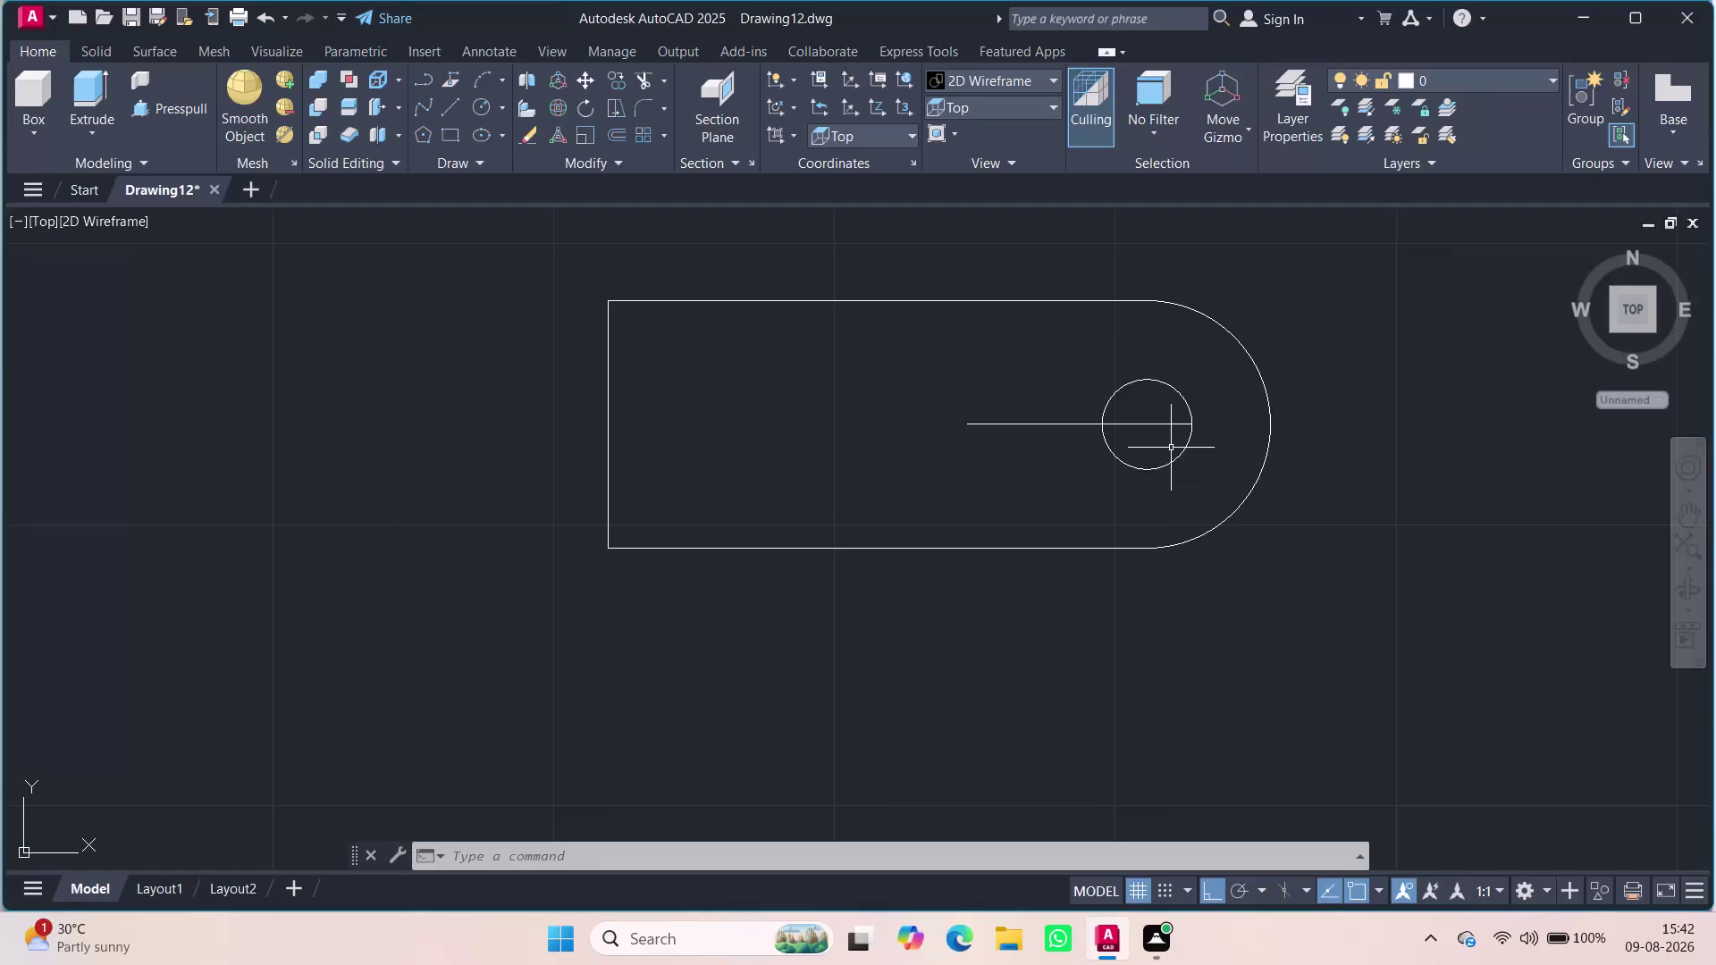
Erase the leftover horizontal line and the old circle inside the rounded end.
click(1135, 423)
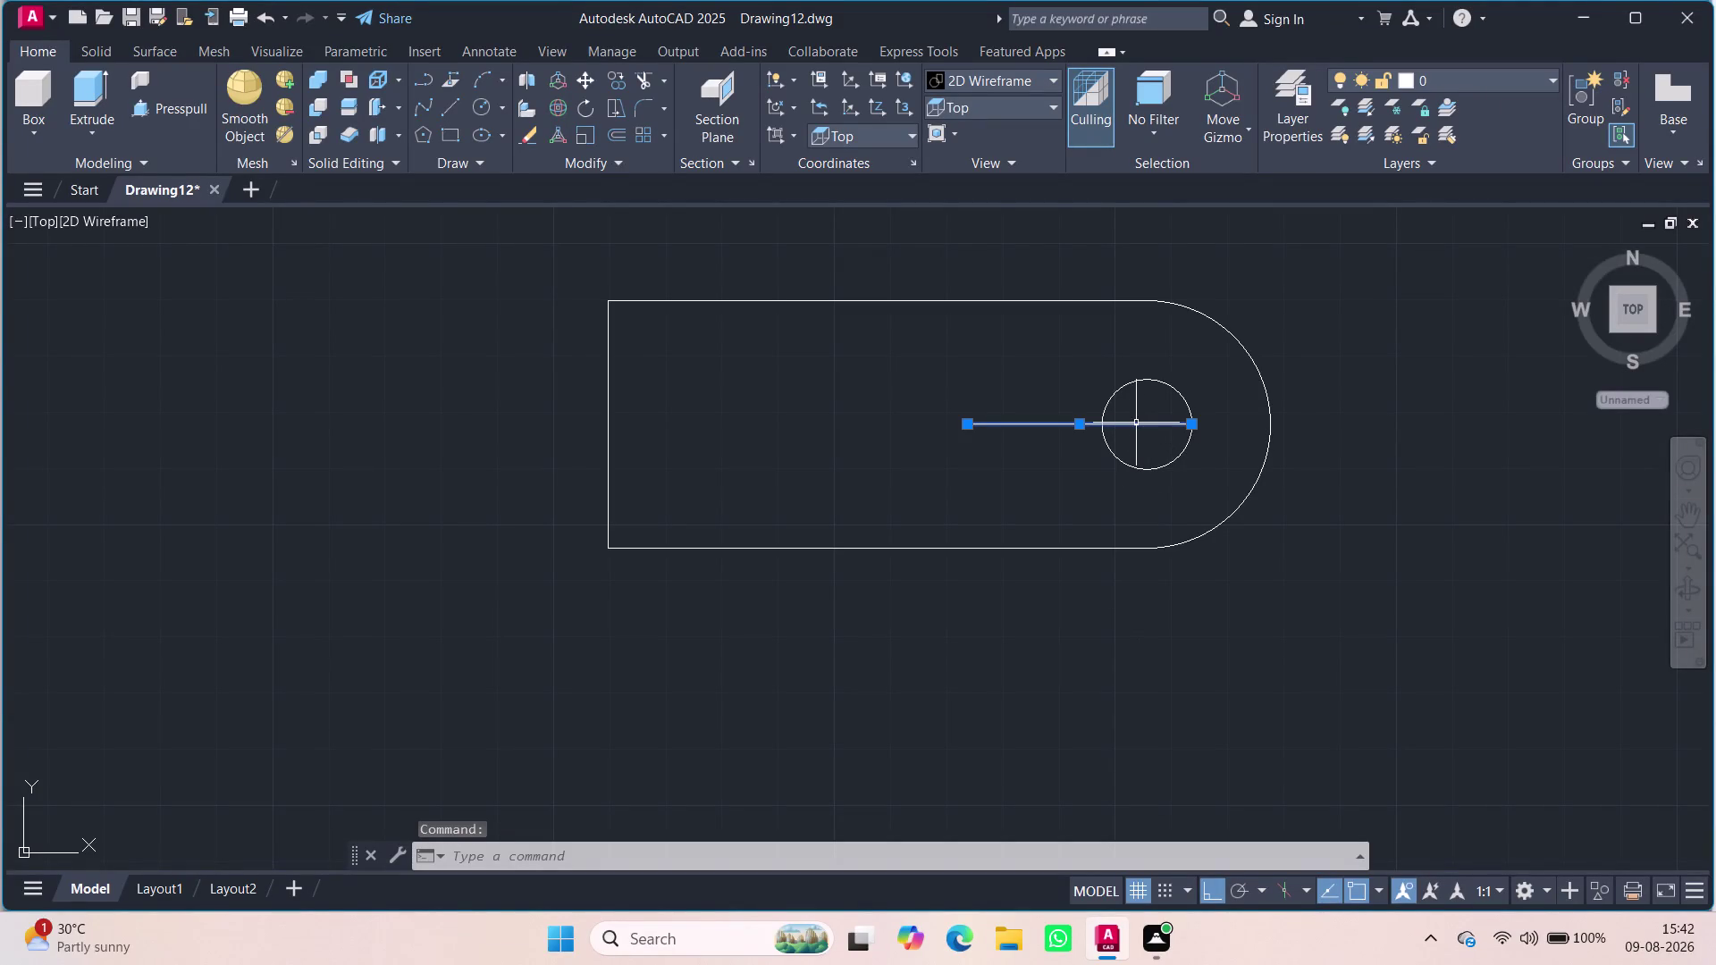
key(Delete)
click(1137, 472)
key(Delete)
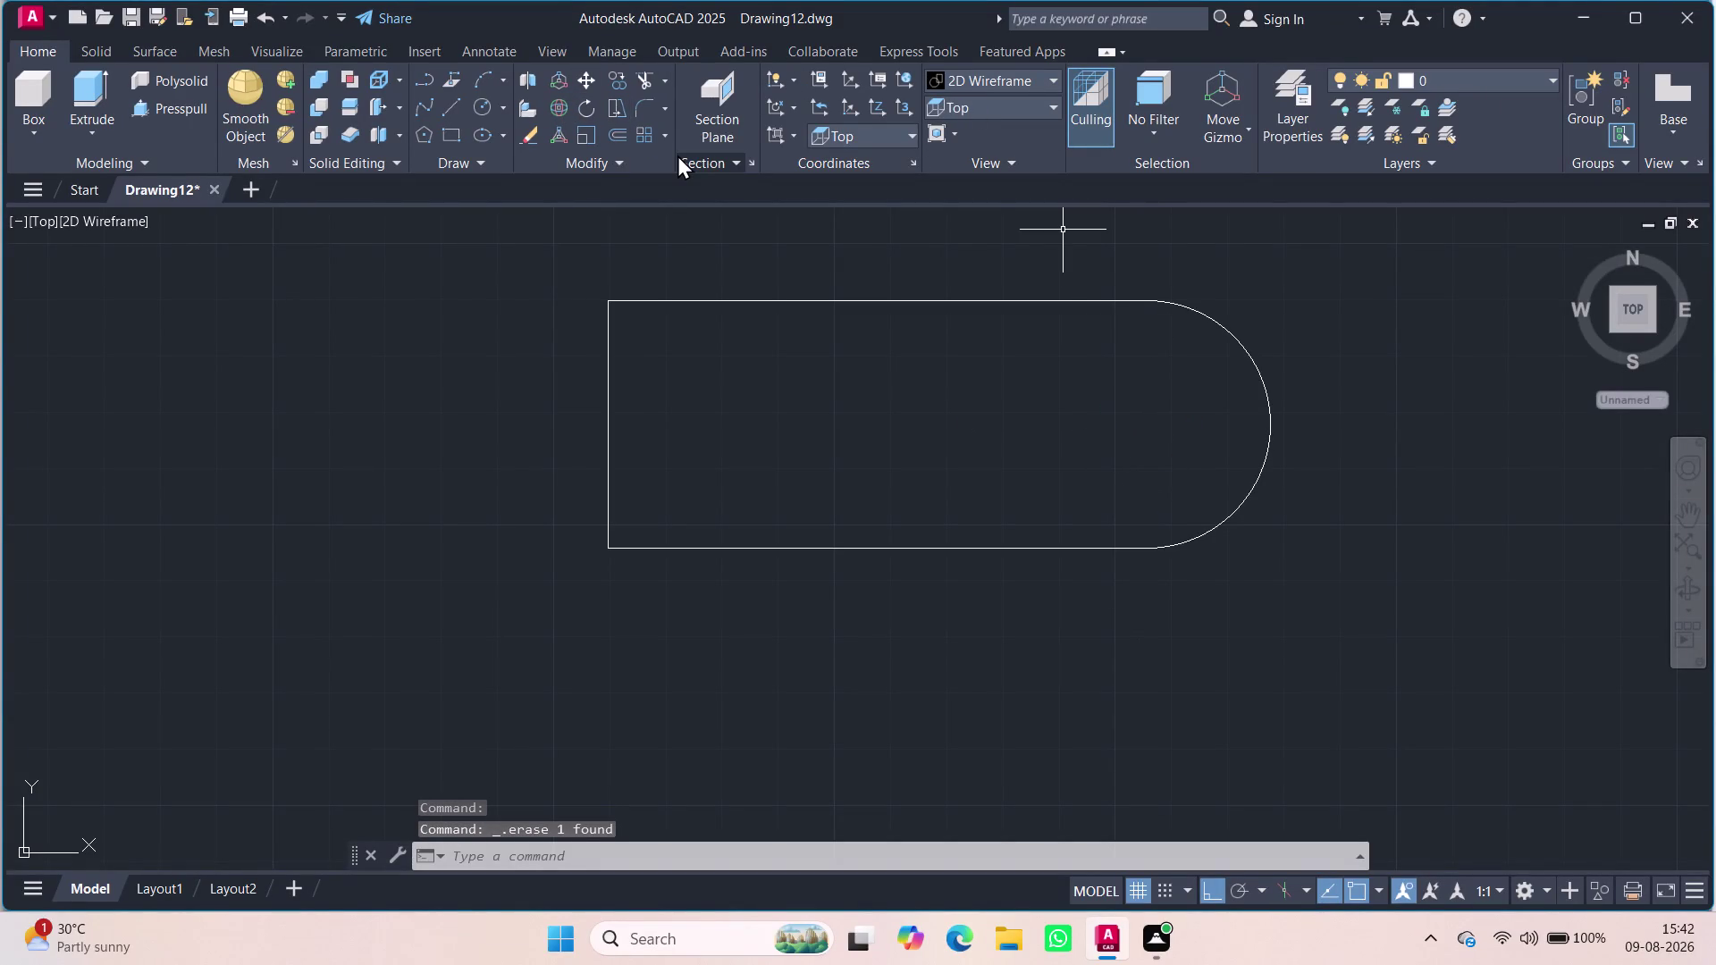
Draw a short vertical marker line inside the arc using the L command.
key(l)
key(Return)
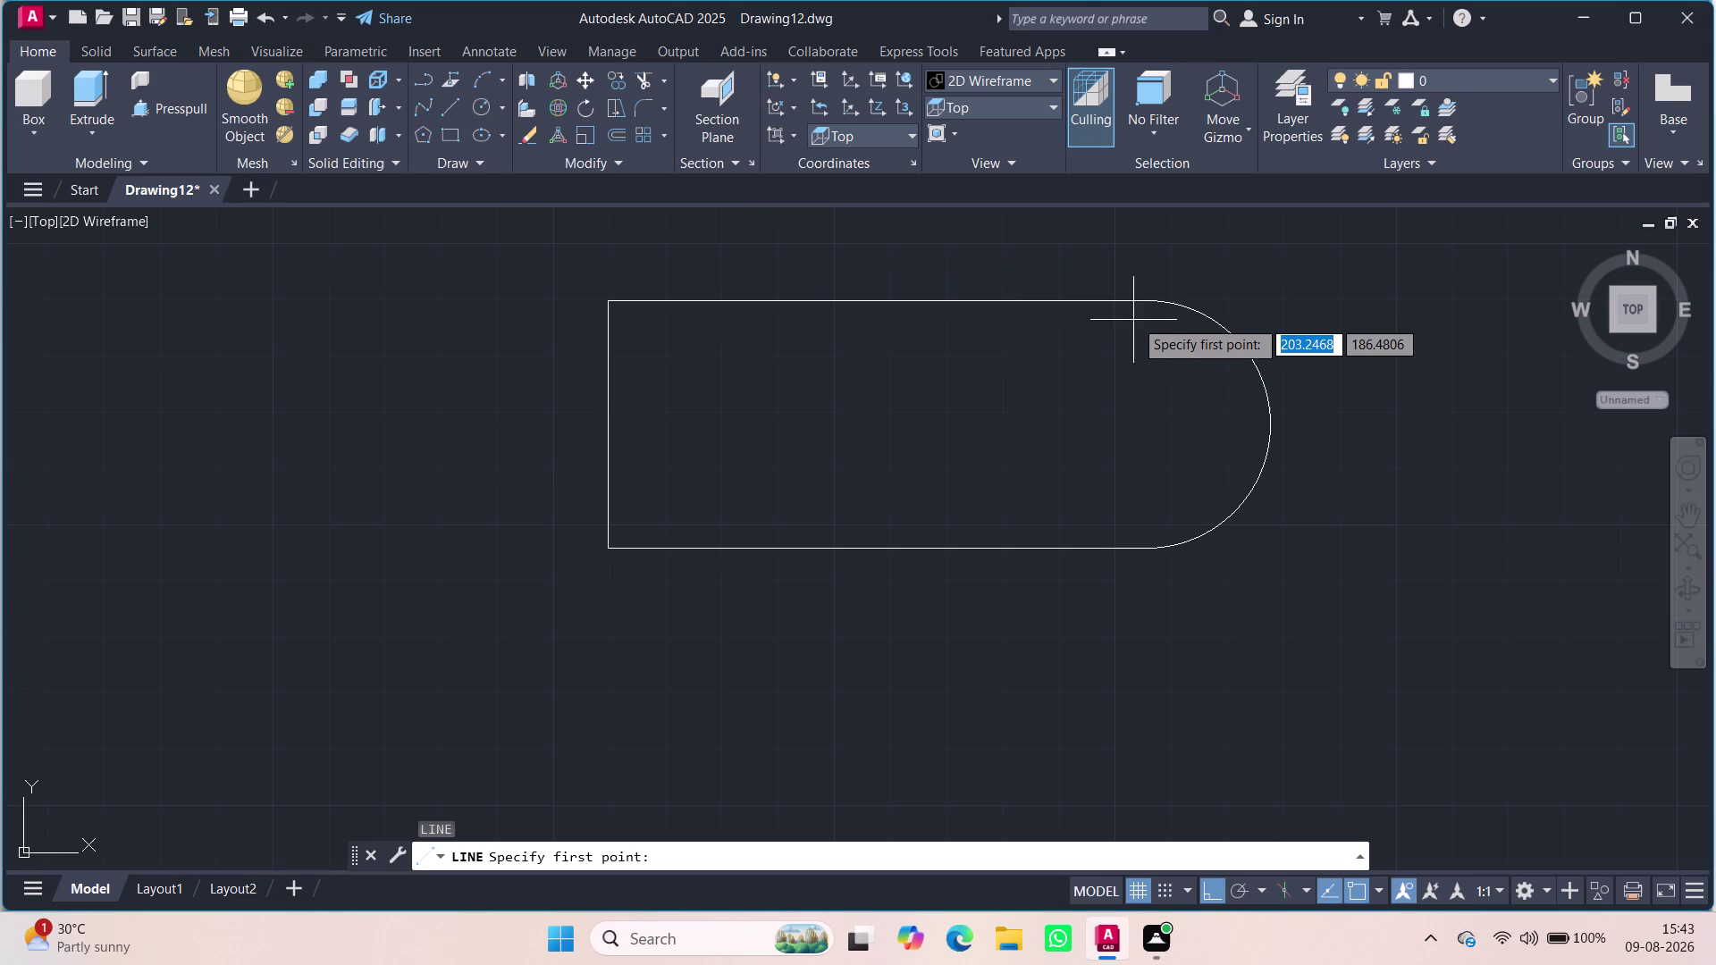
click(1148, 426)
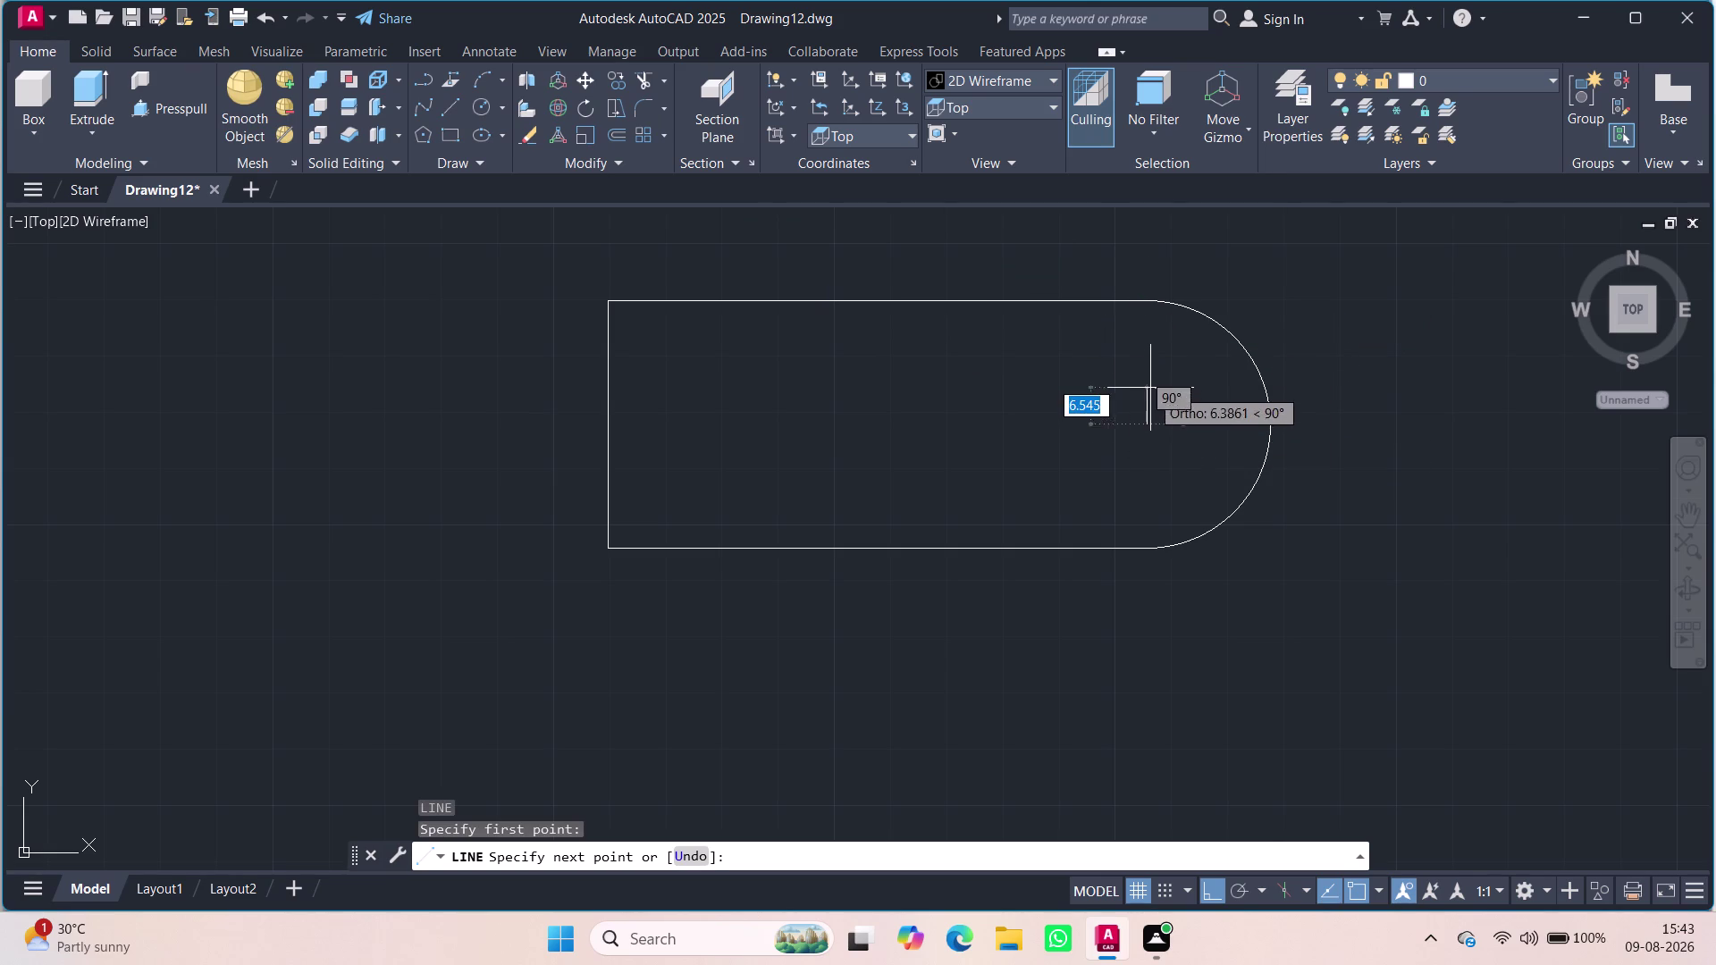
click(1159, 442)
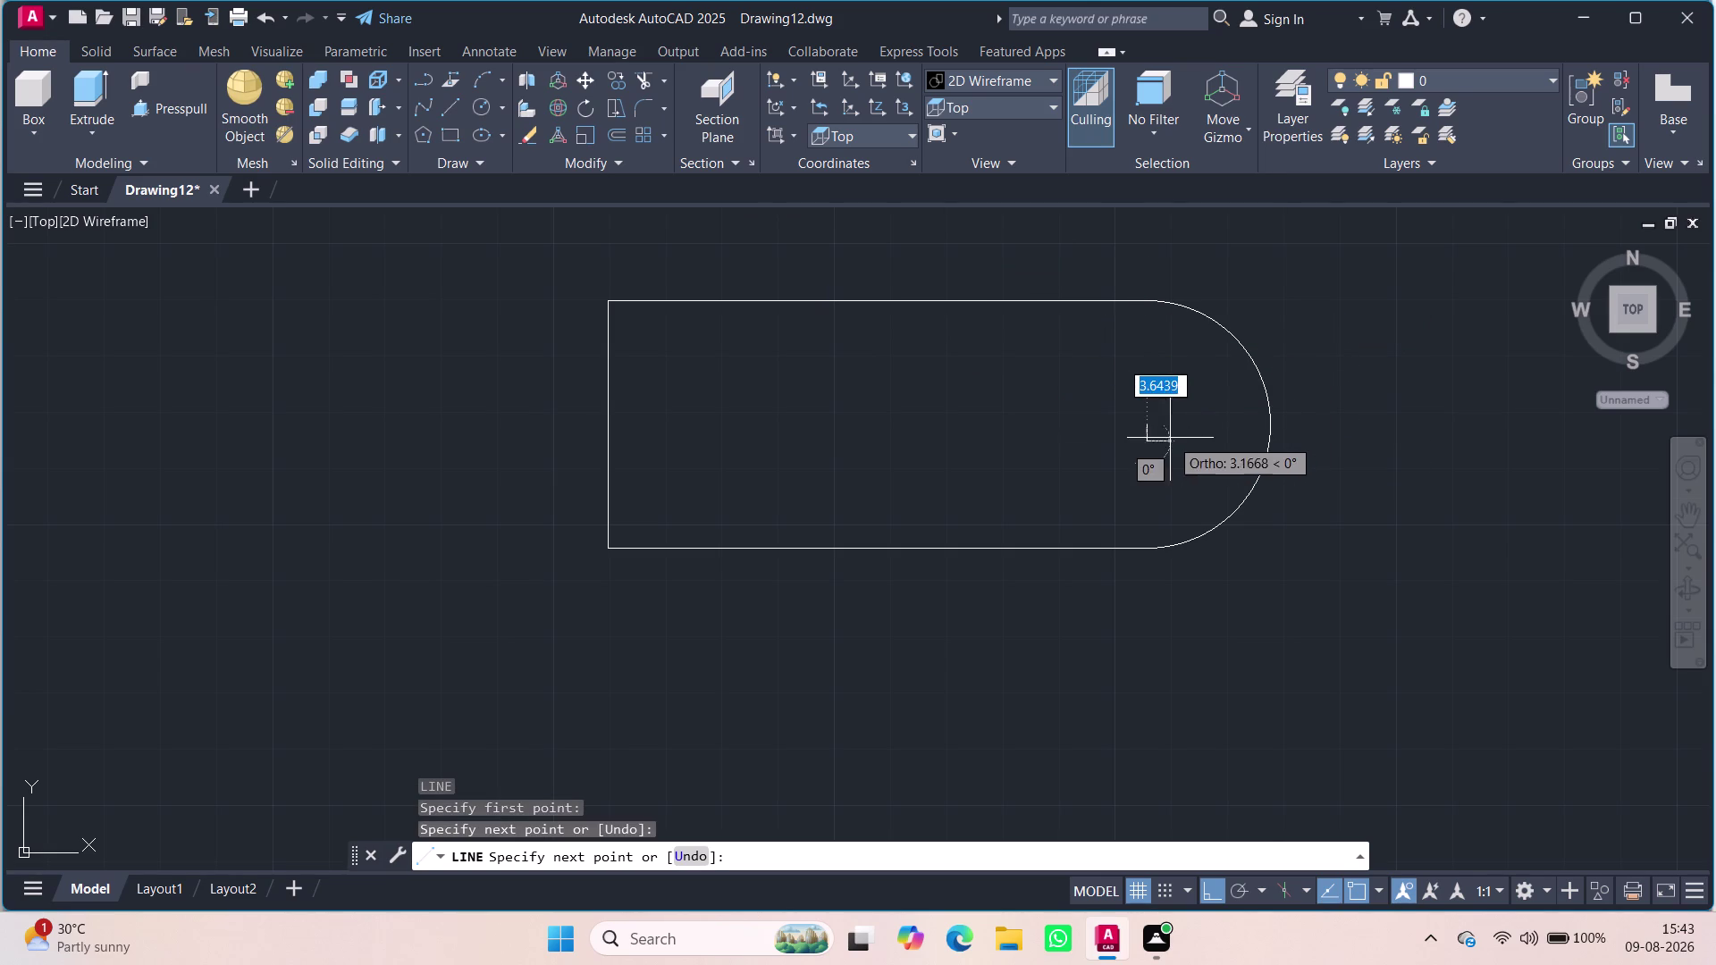
key(Escape)
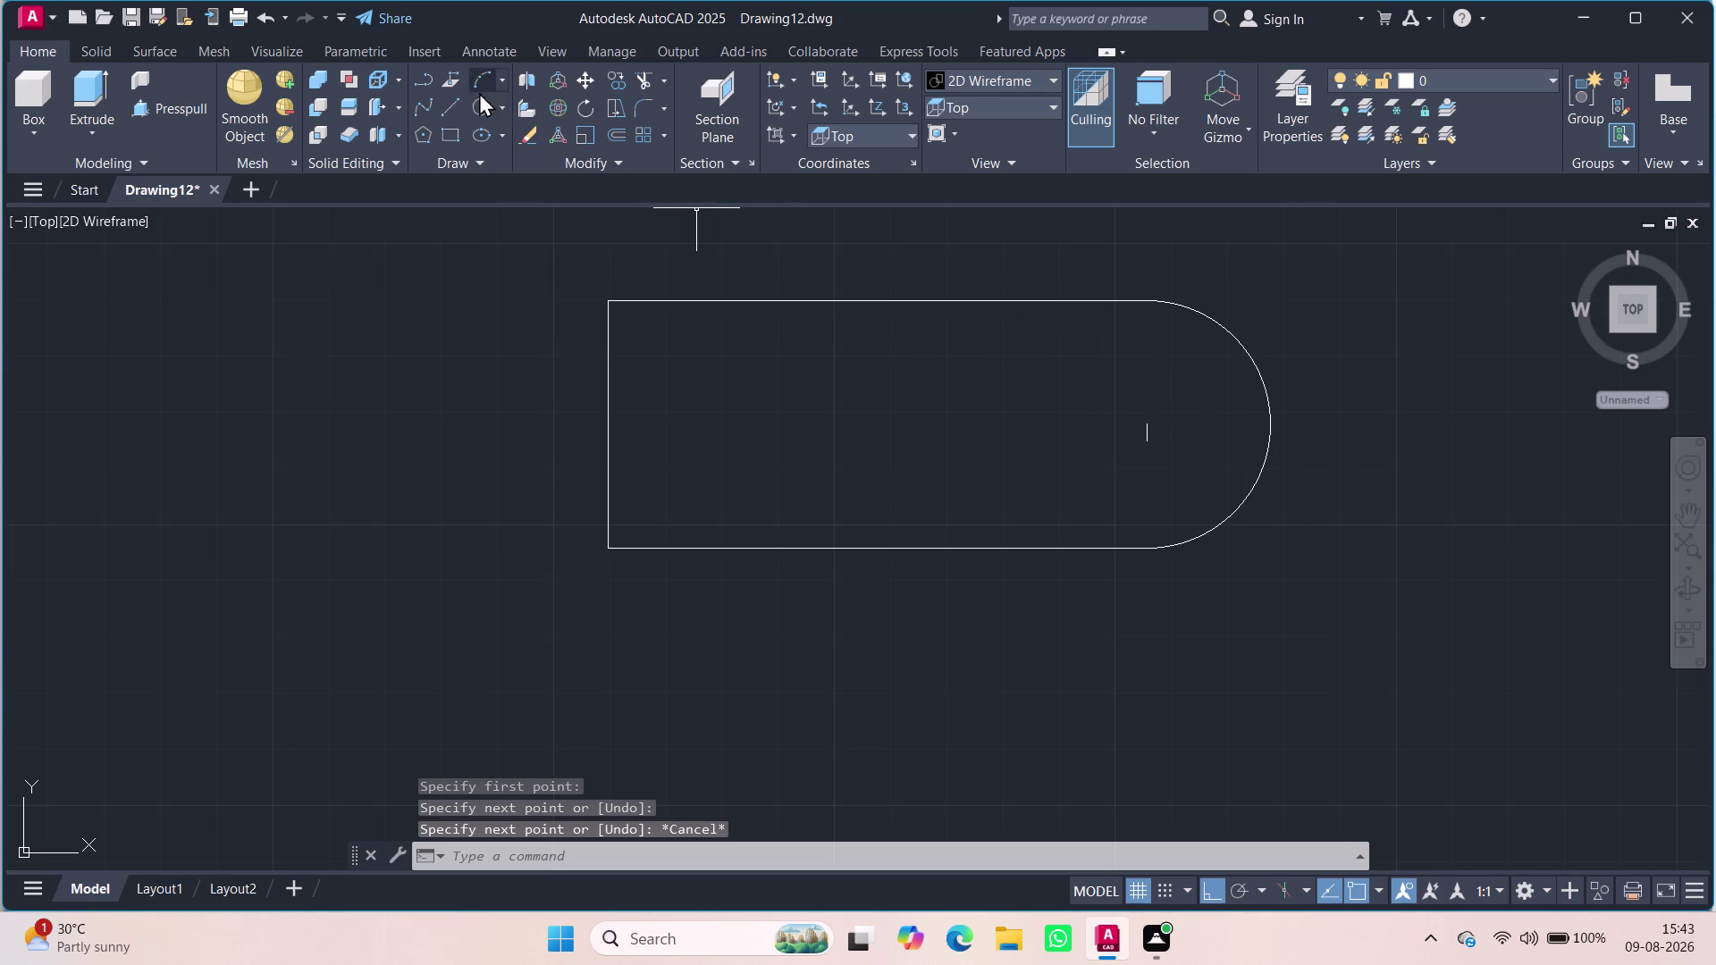
click(480, 107)
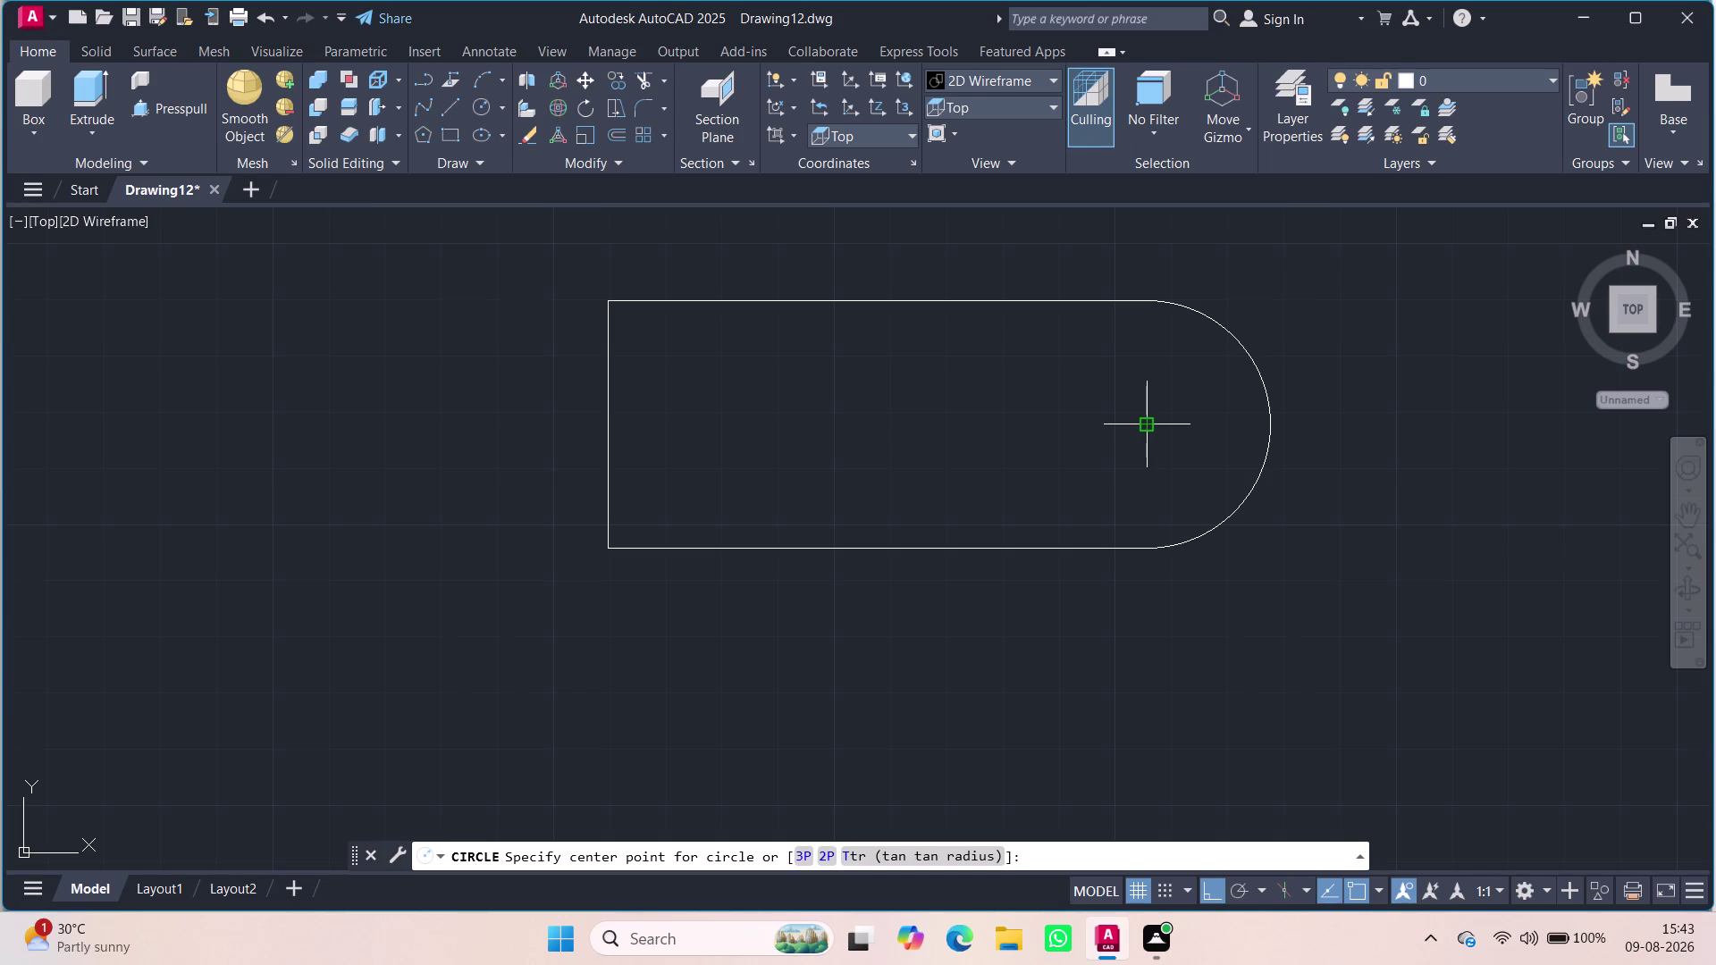
Draw a radius 8 circle centred on the marker line's endpoint.
click(1142, 423)
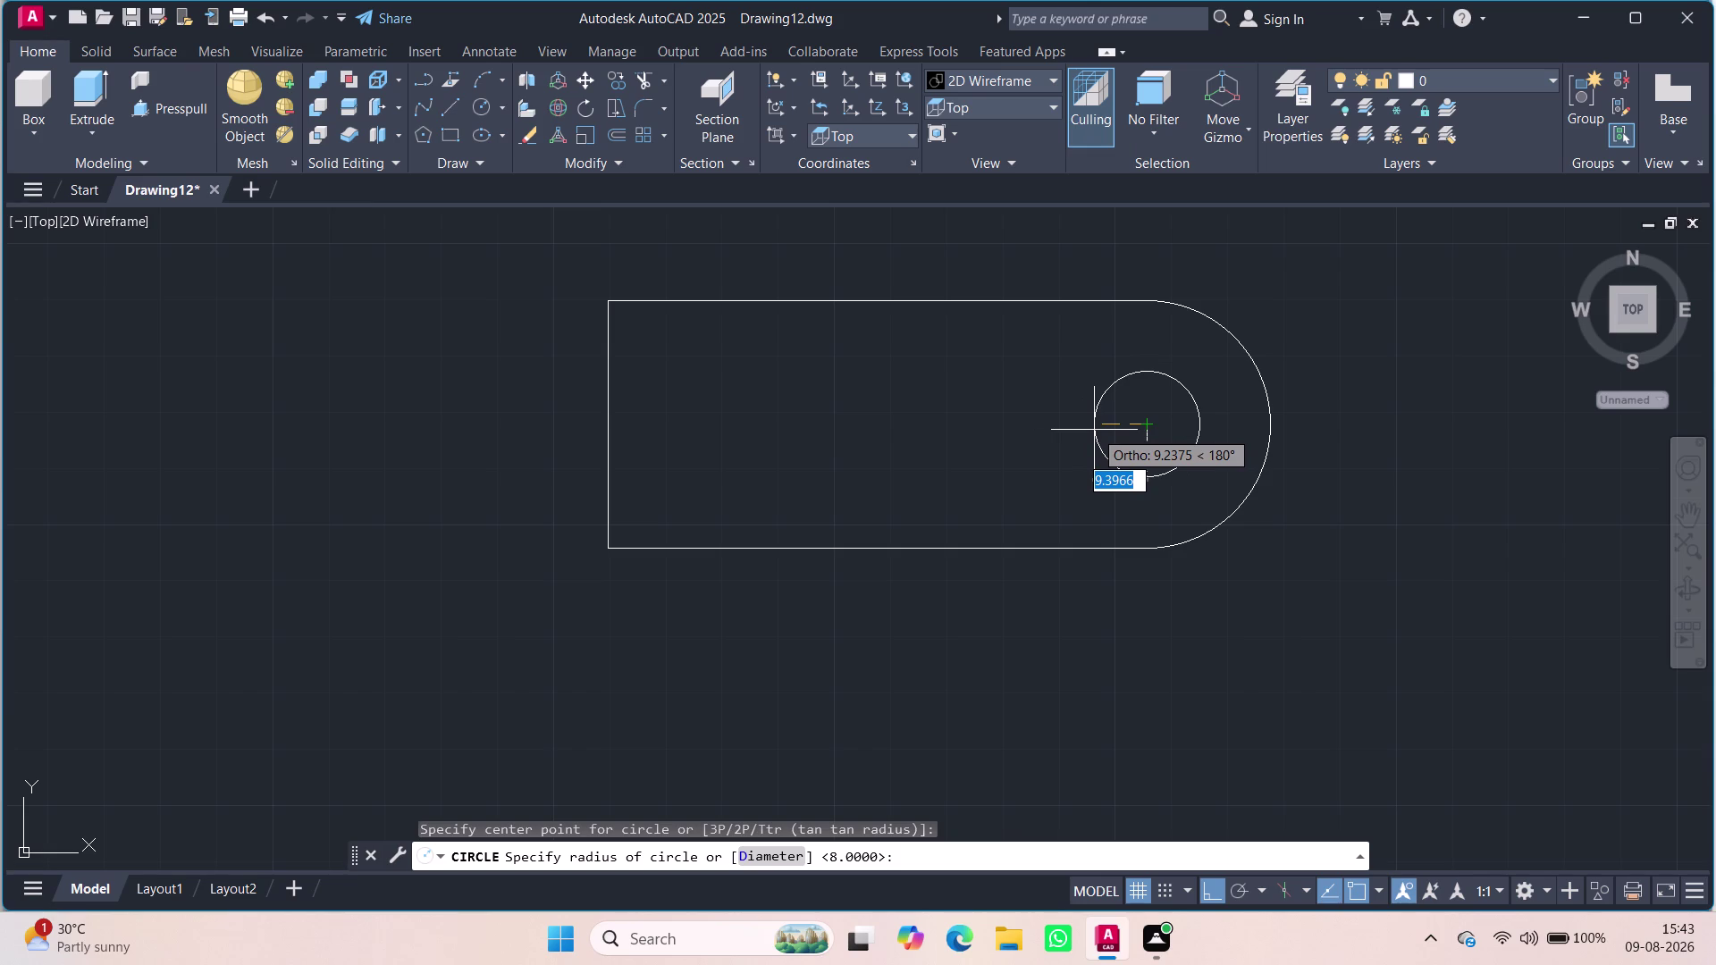
key(8)
key(Return)
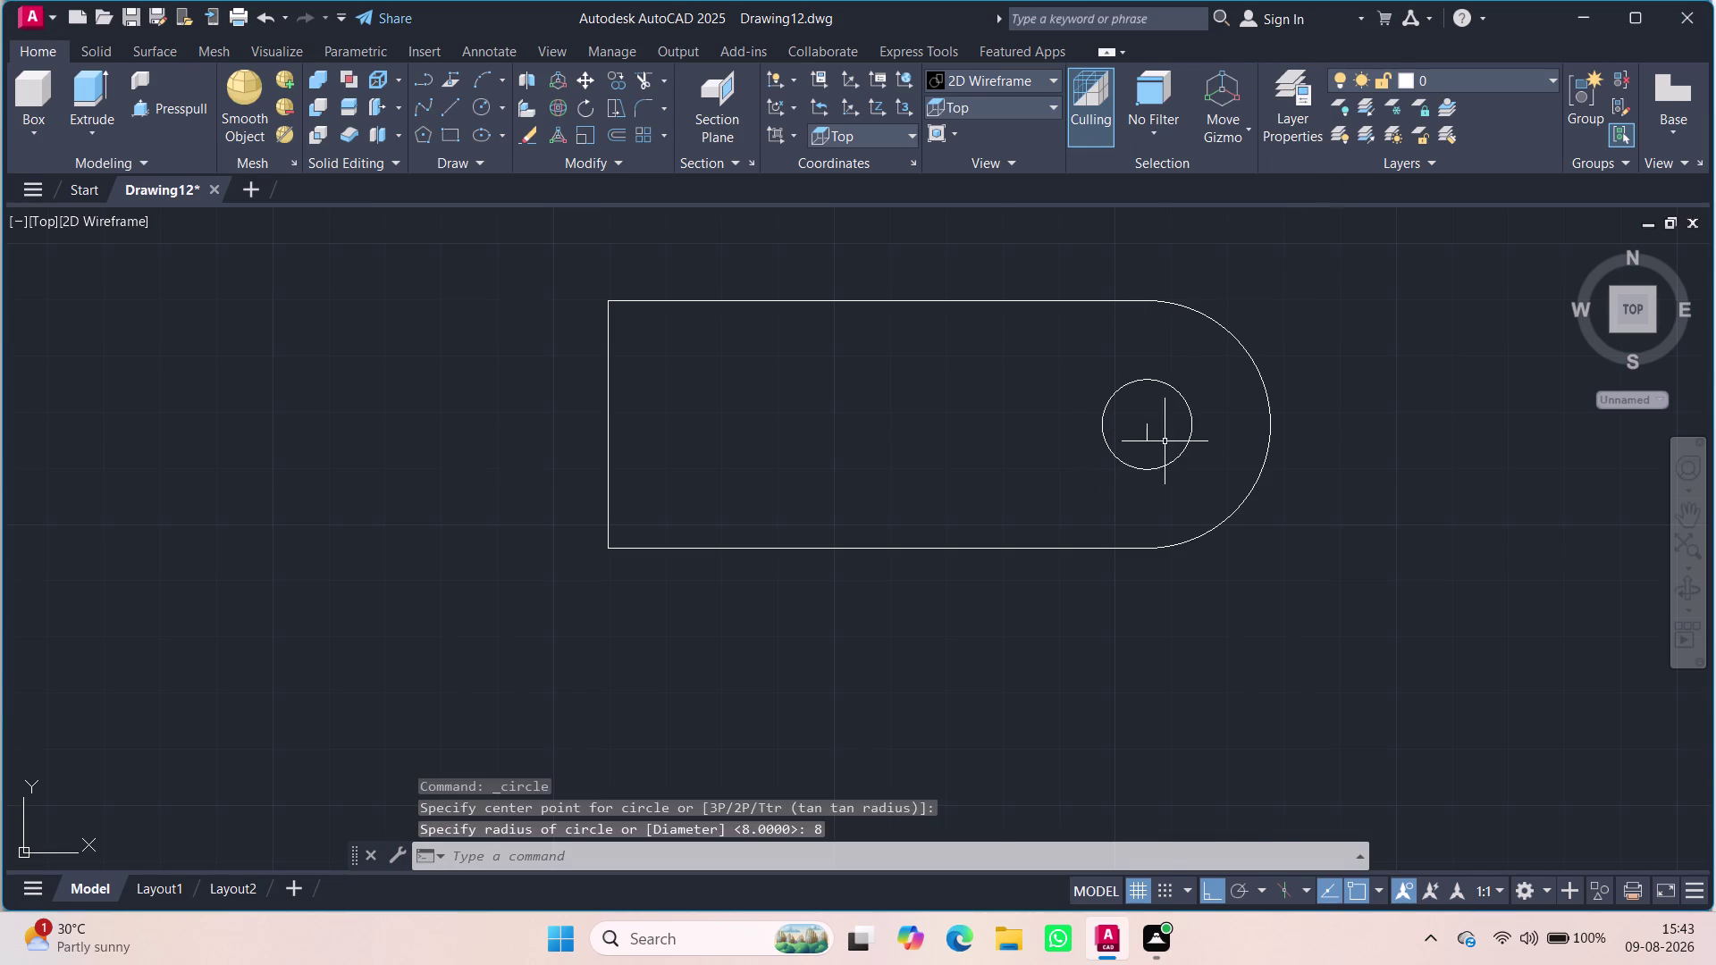
scroll(up, 3)
click(1078, 419)
Cancel the accidental grip stretches, then lasso-select and delete the short marker line.
click(1079, 445)
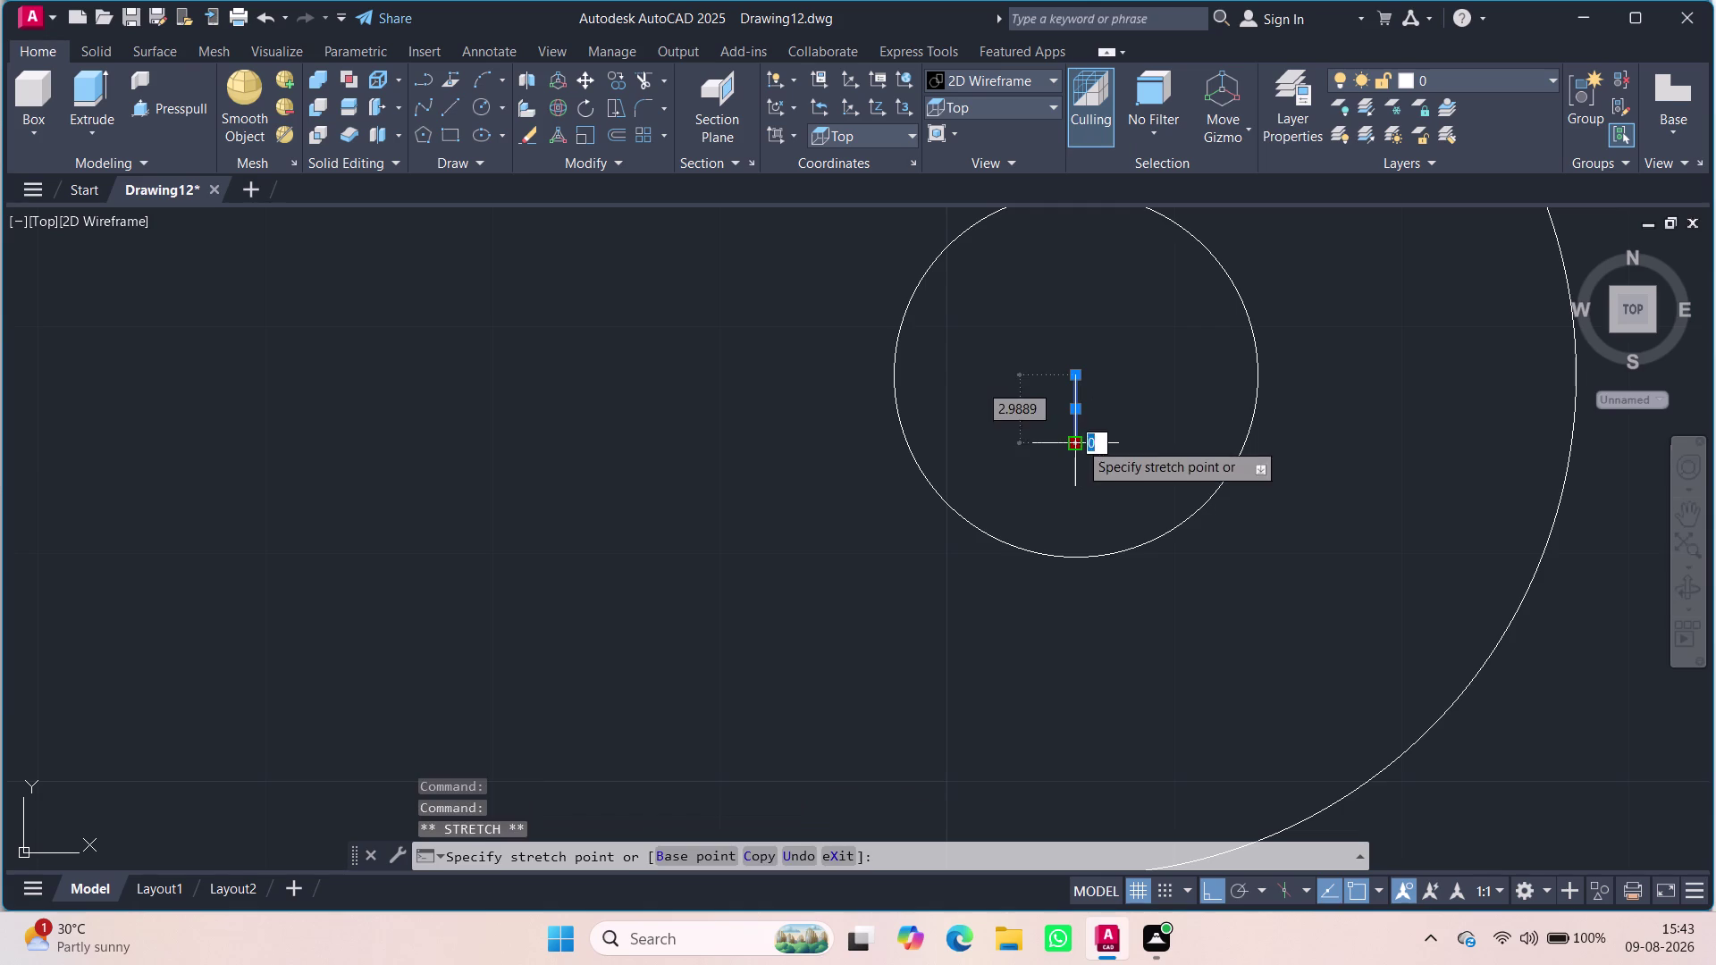
click(1078, 399)
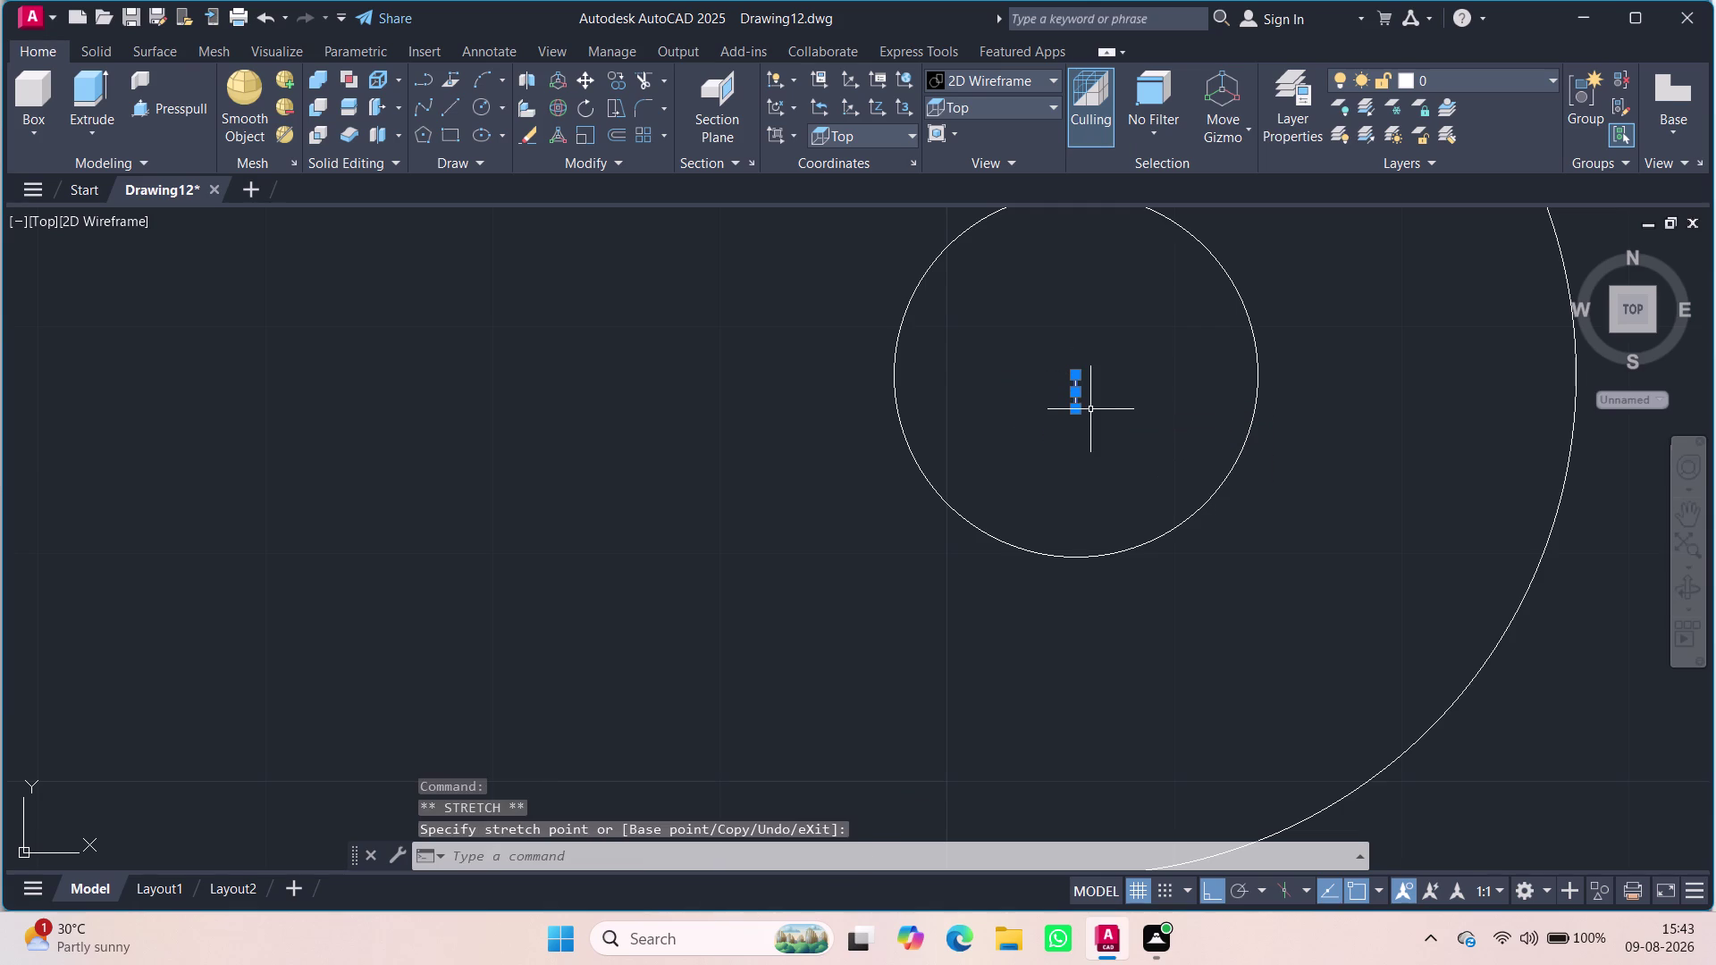
key(Escape)
click(1076, 408)
key(Escape)
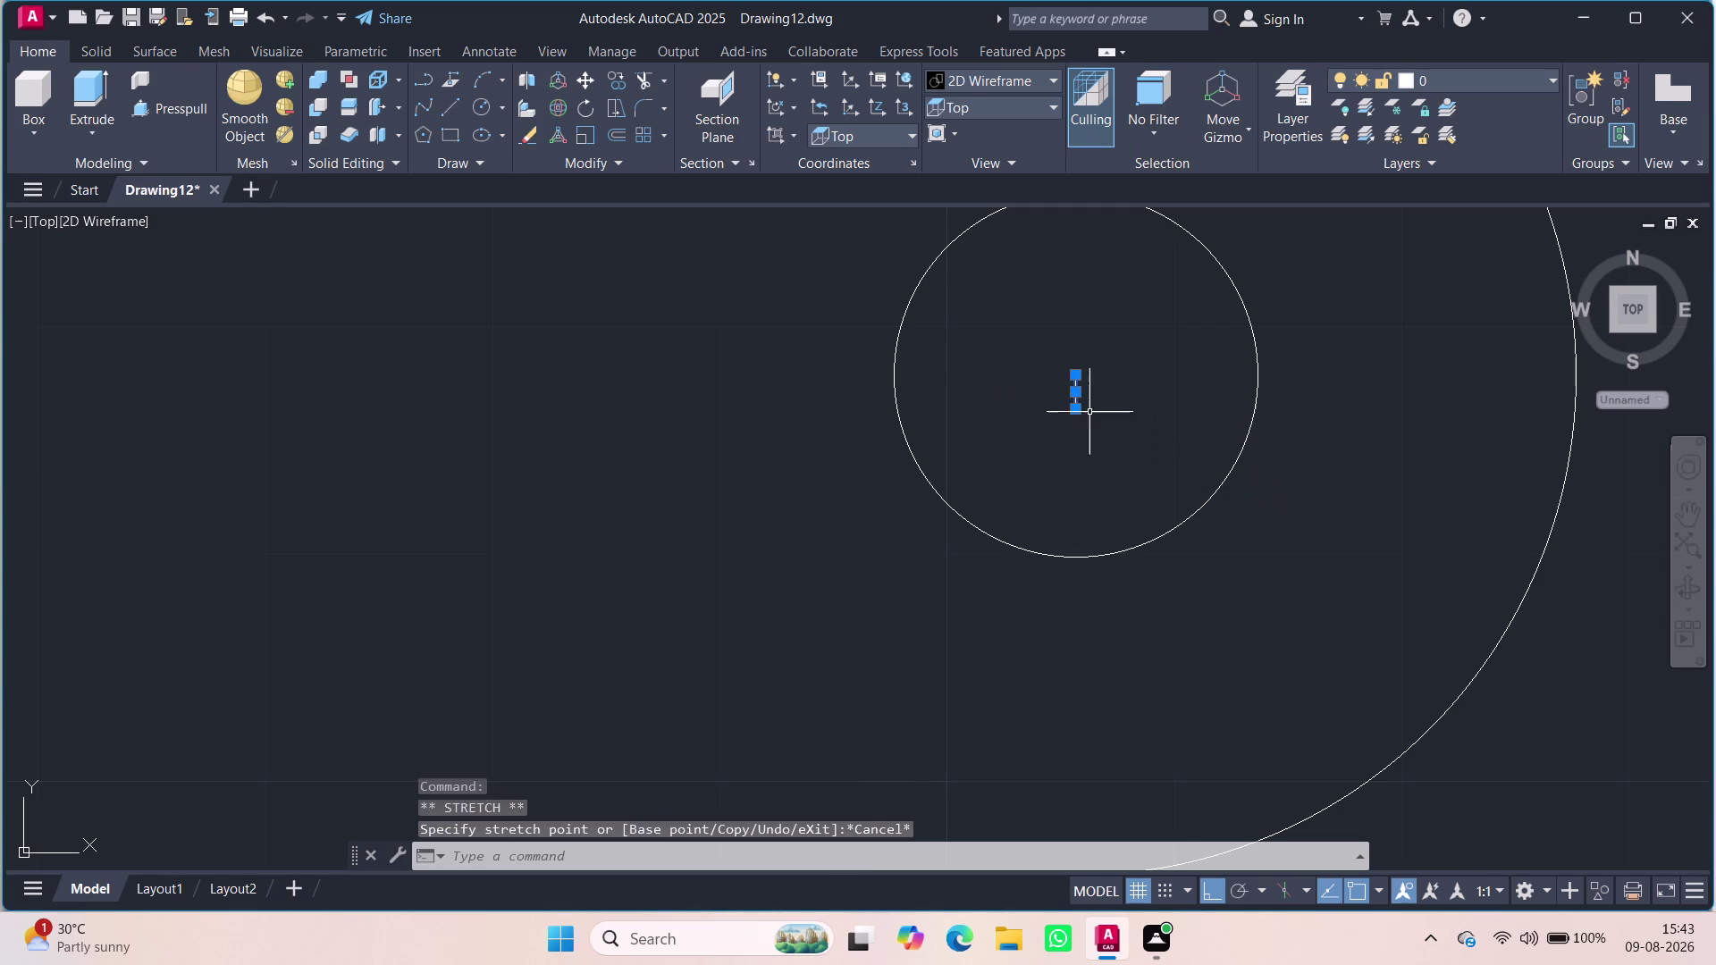
key(Escape)
key(Escape)
drag(1095, 413, 1046, 397)
key(Delete)
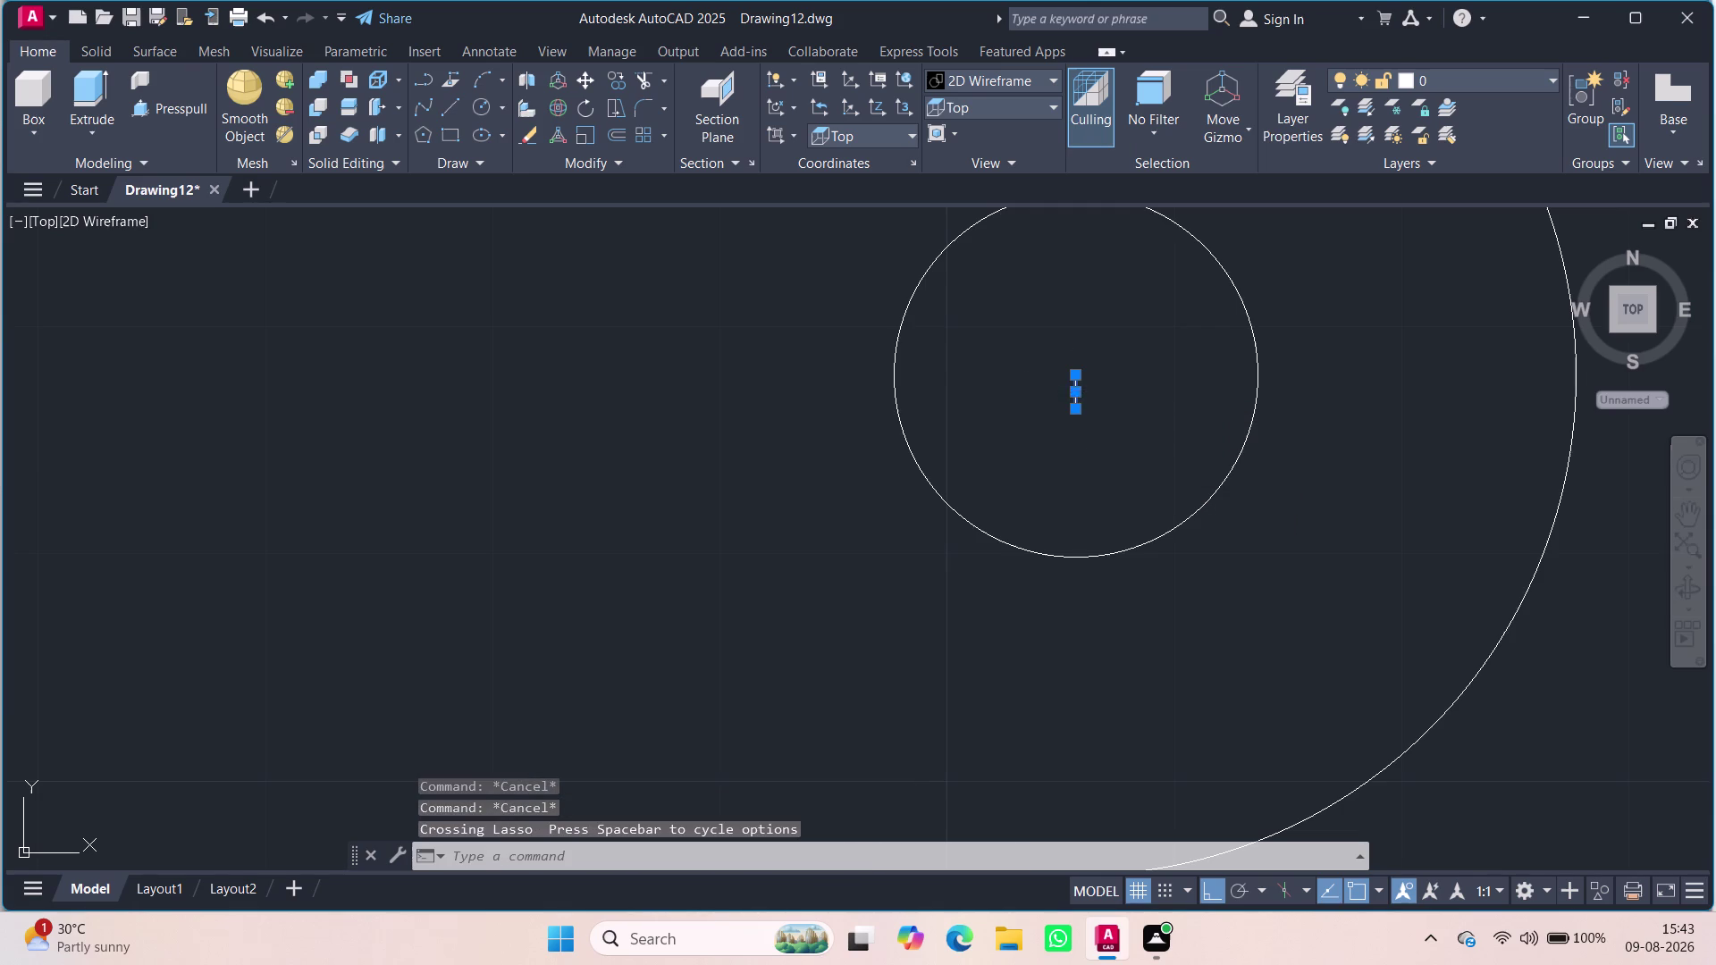
scroll(down, 3)
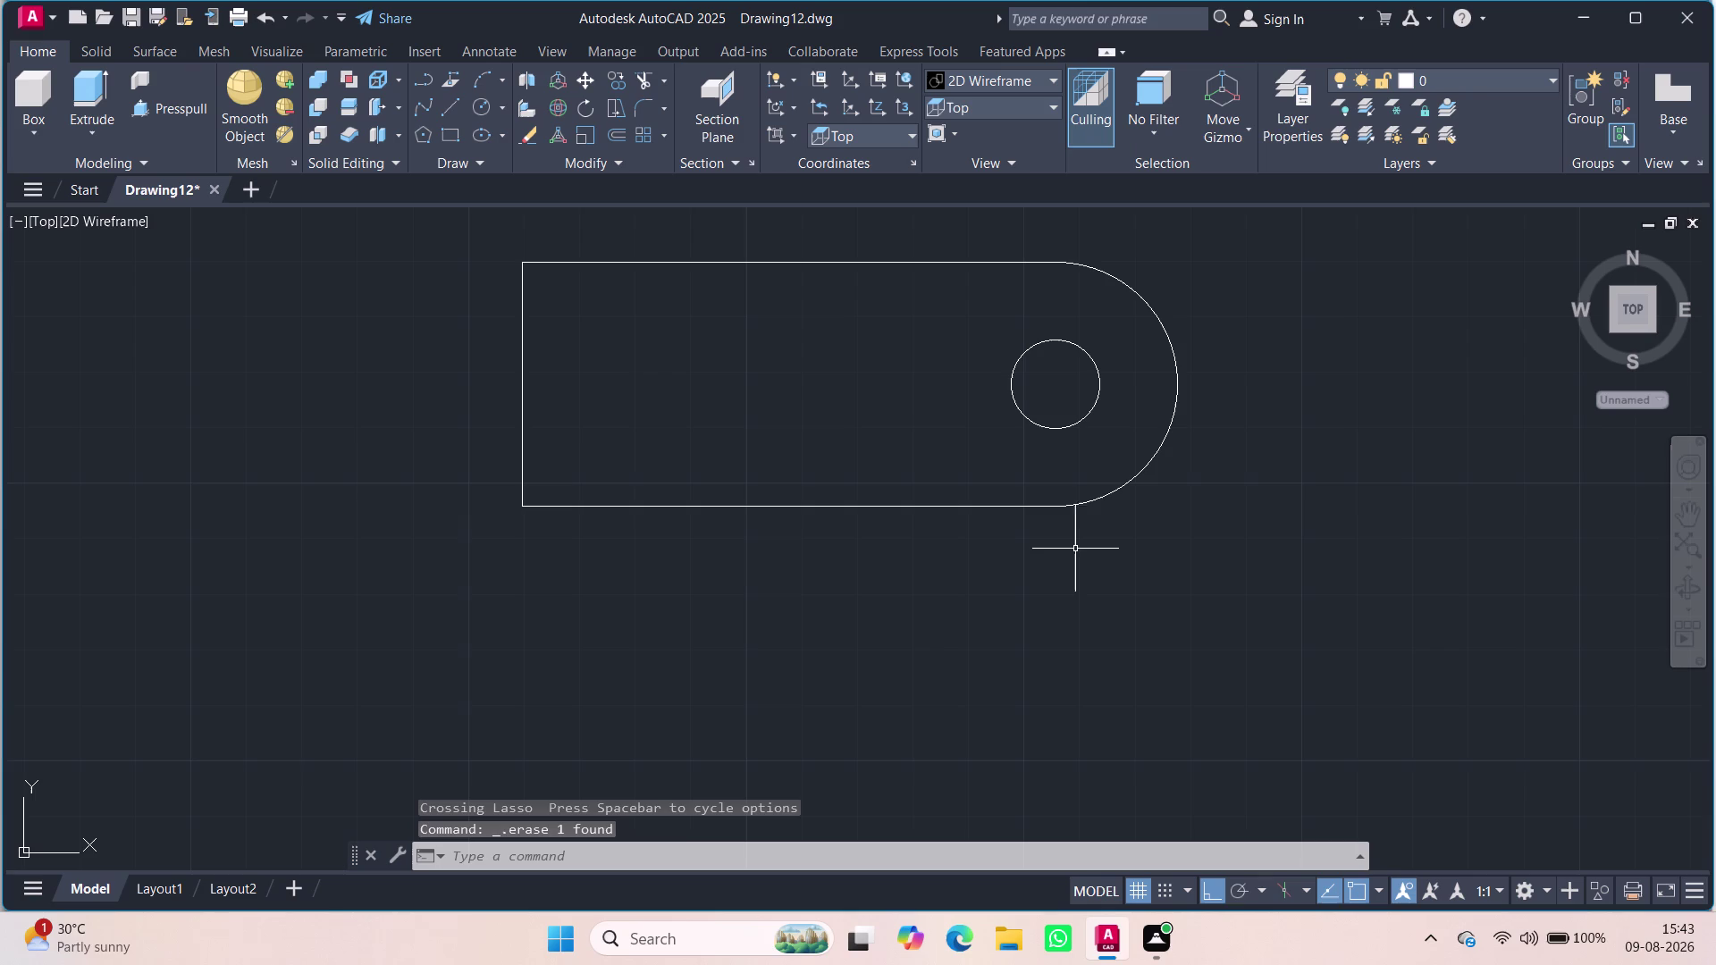